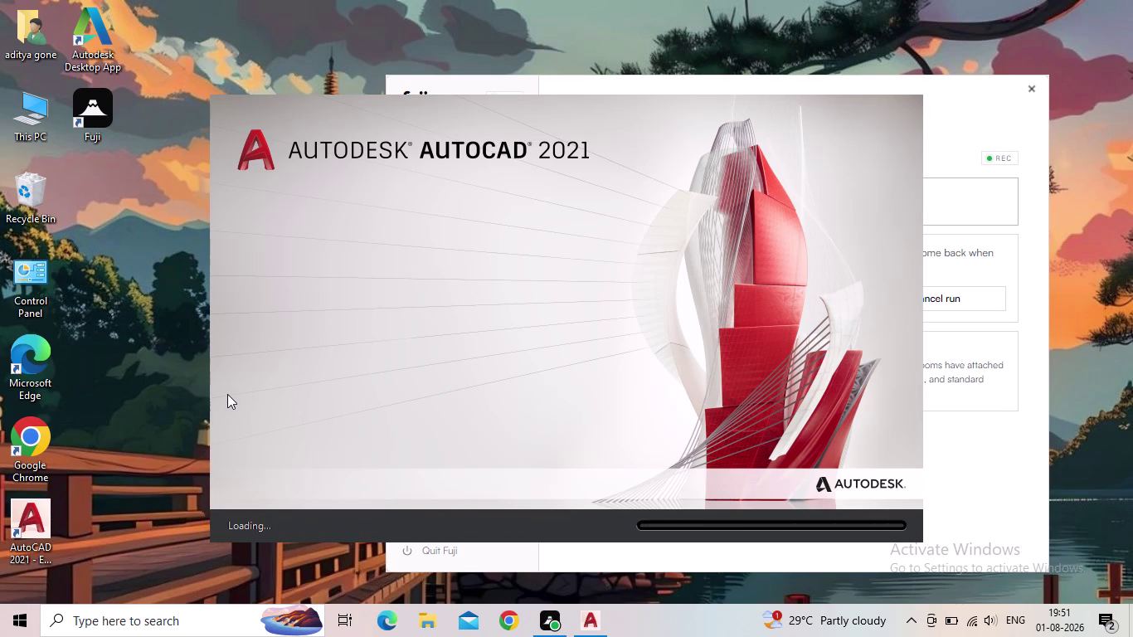
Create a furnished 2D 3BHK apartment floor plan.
Wait for AutoCAD 2021 to finish loading and show the Start tab with recent drawings.
scroll(up, 3)
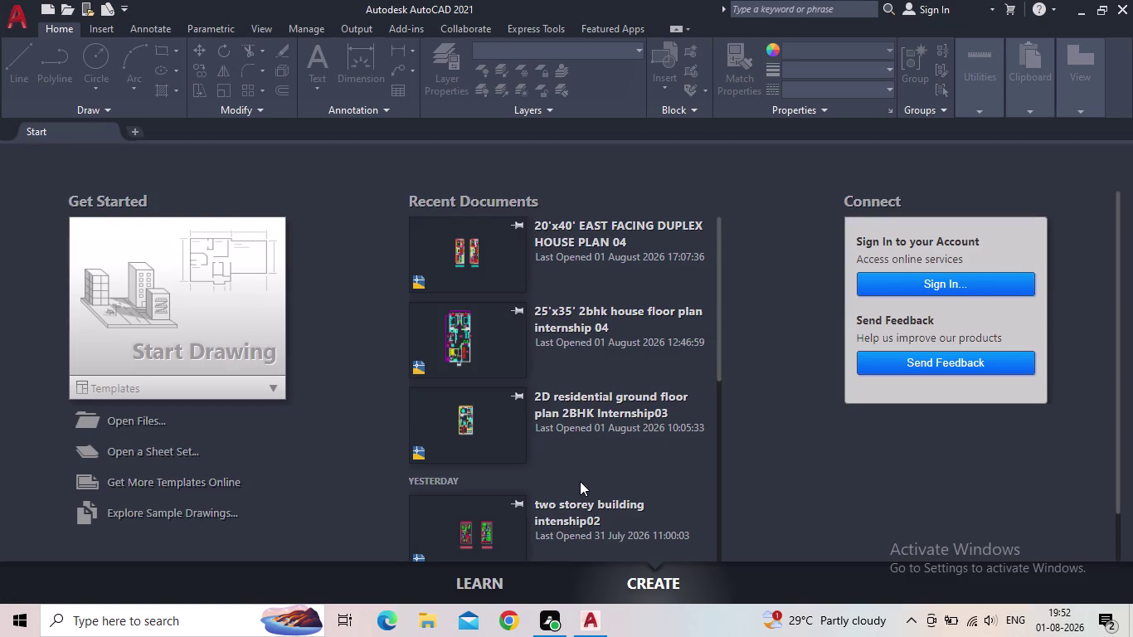
click(1080, 12)
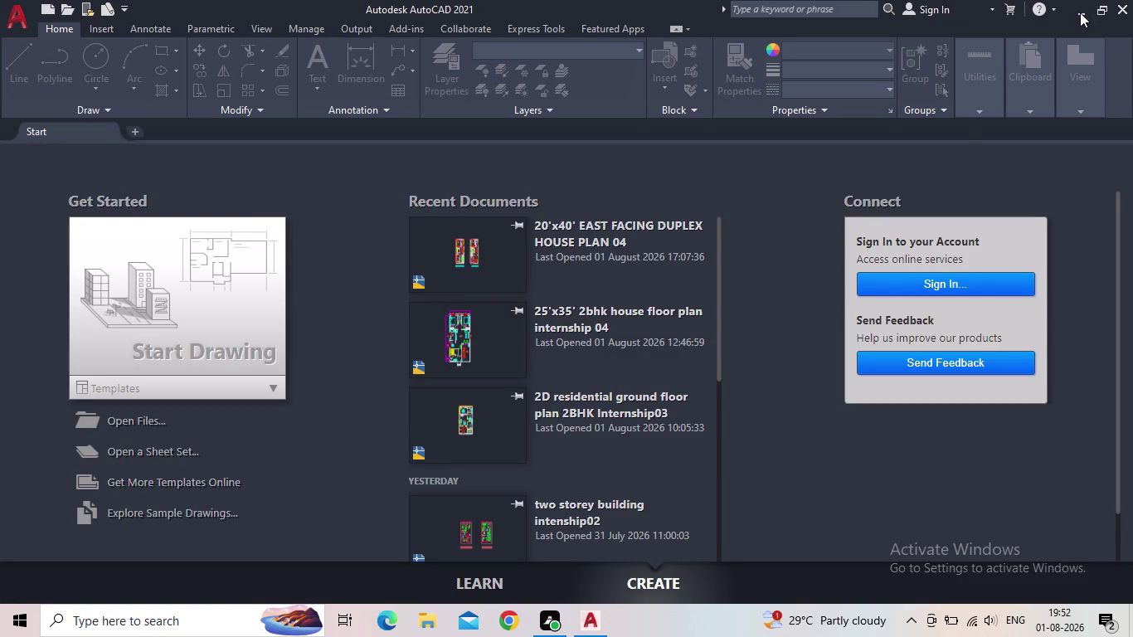